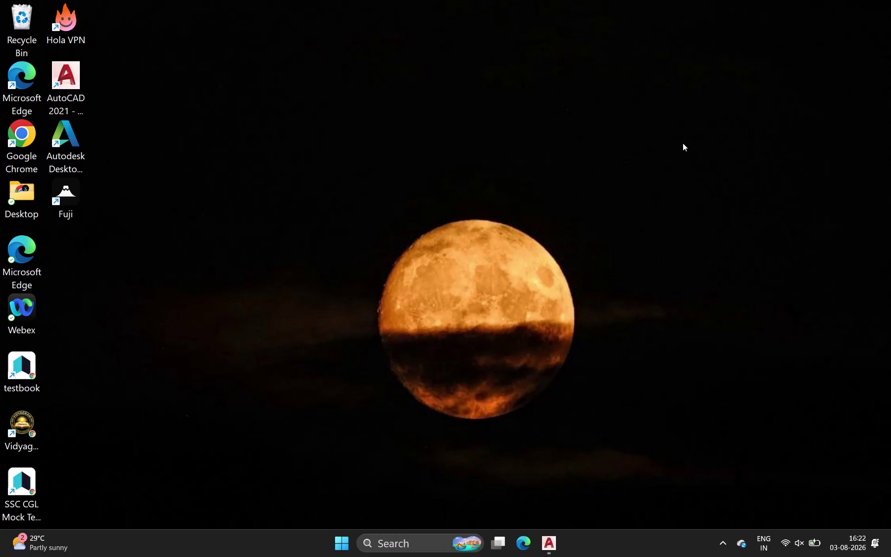
Restore AutoCAD, save compact house plan.dwg, and close the drawing.
click(721, 199)
click(543, 491)
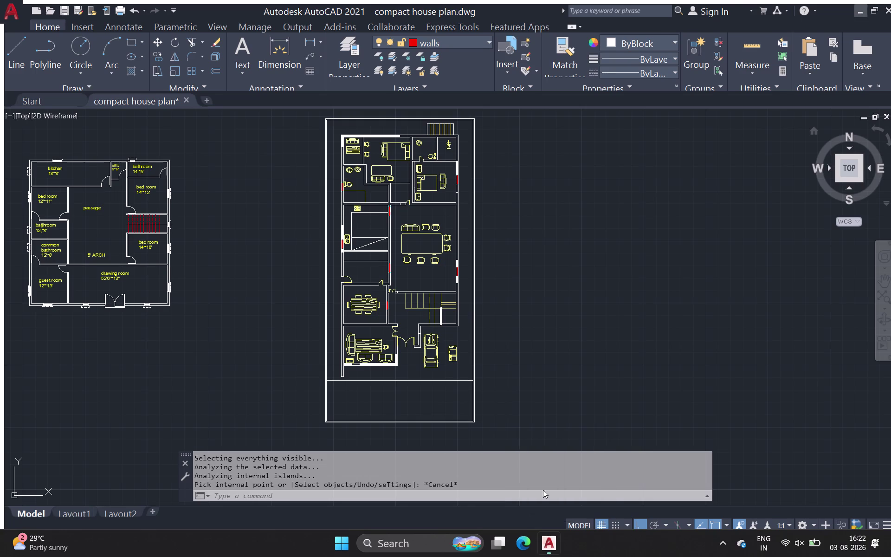
key(ctrl+s)
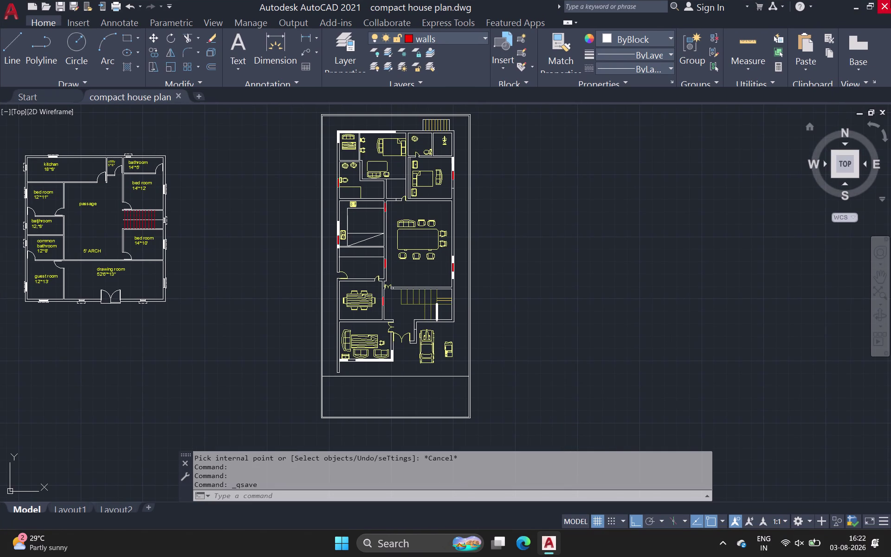
click(881, 2)
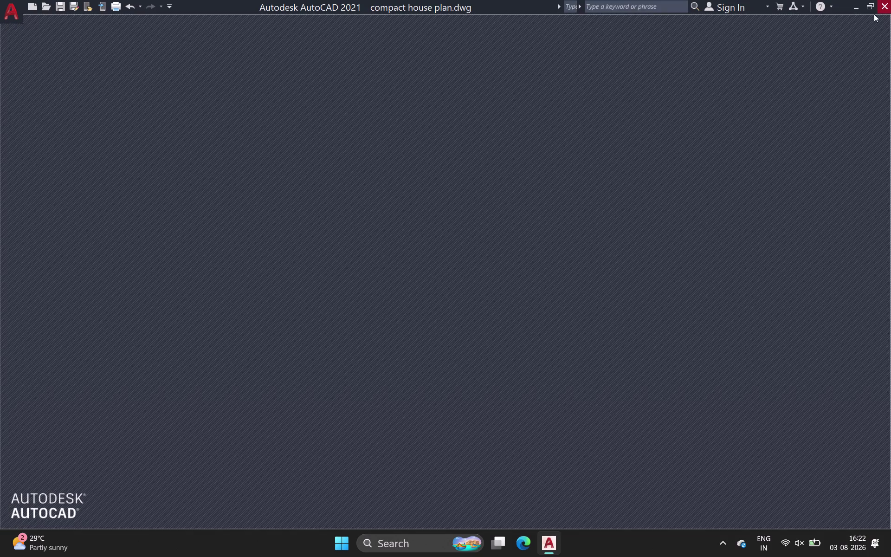
Refresh the Windows desktop twice from its context menu.
right_click(706, 156)
click(749, 218)
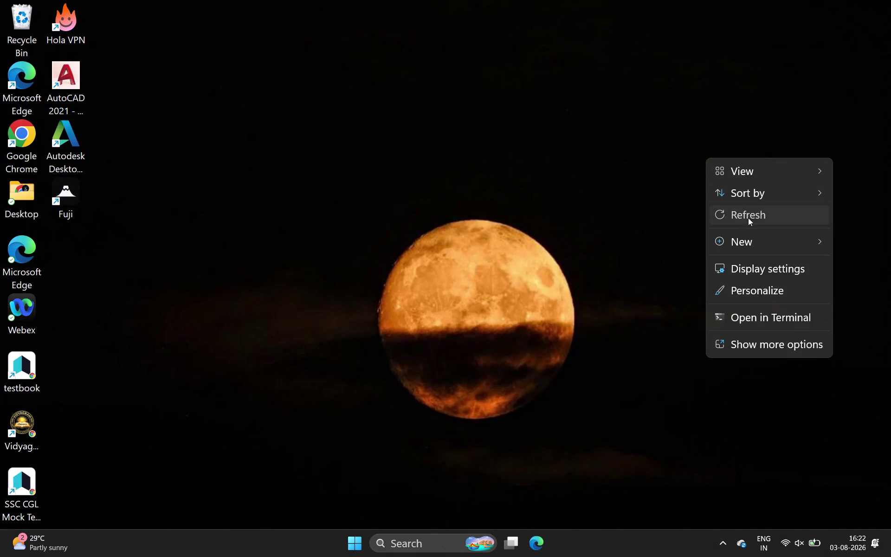
right_click(754, 174)
click(794, 234)
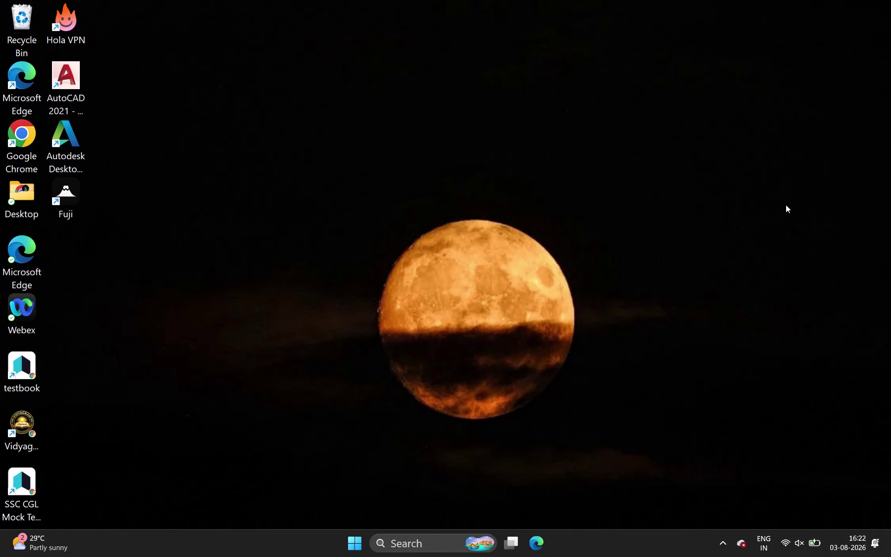
Bring up the Shut Down Windows dialog with Alt+F4.
key(alt+F4)
key(space)
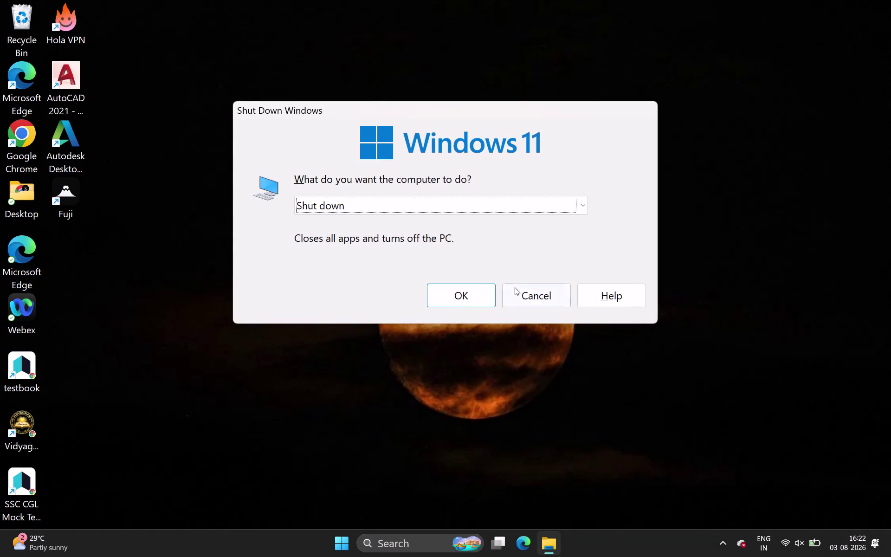